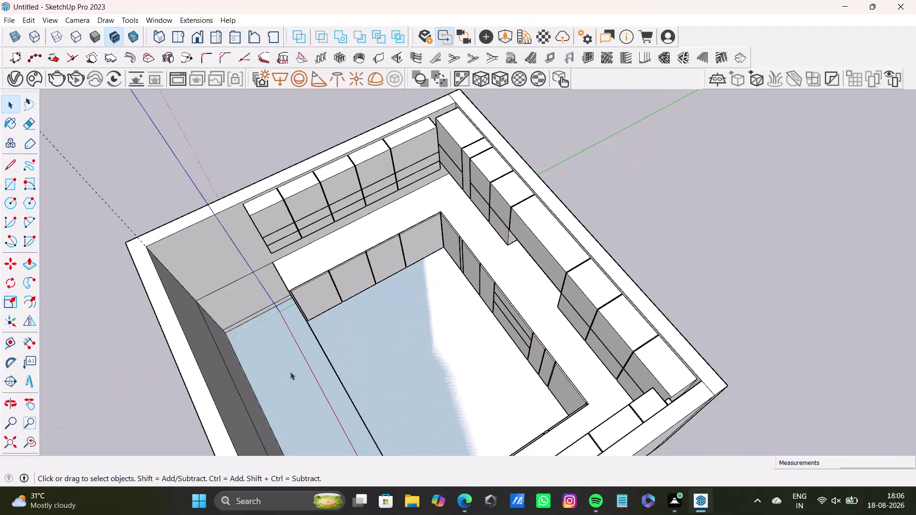
Orbit down toward the floor and select the blue back-facing floor faces.
key(space)
click(546, 205)
scroll(up, 3)
middle_drag(307, 337, 312, 313)
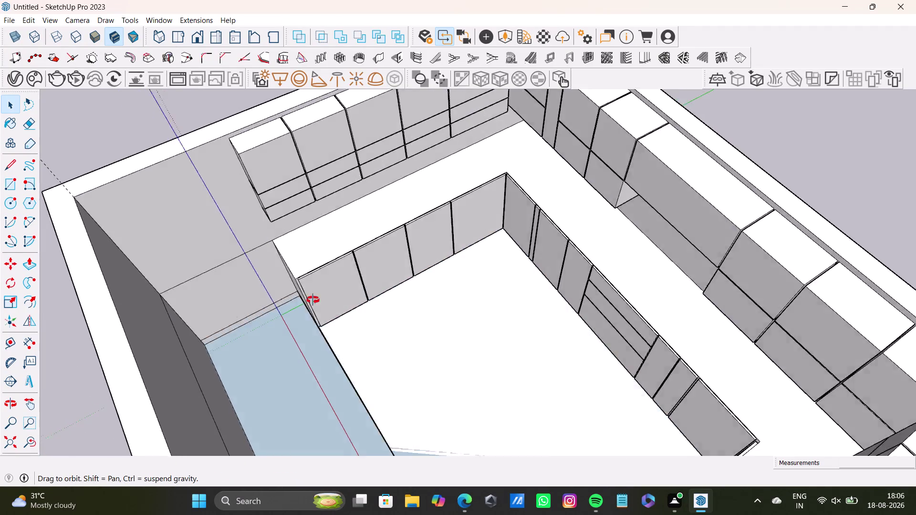
middle_drag(311, 313, 150, 270)
click(290, 328)
Apply Reverse Faces from the right-click menu to the selected floor faces.
right_click(293, 335)
right_click(294, 335)
right_click(294, 335)
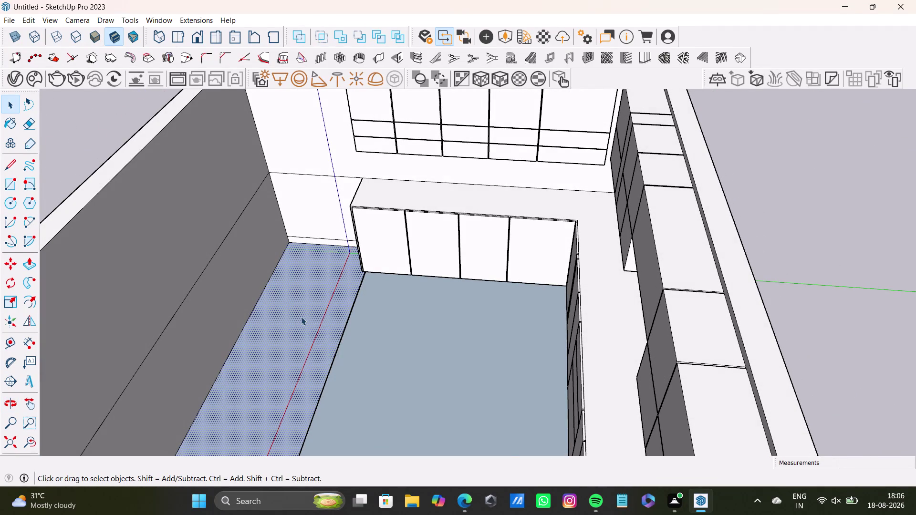
right_click(301, 316)
click(346, 420)
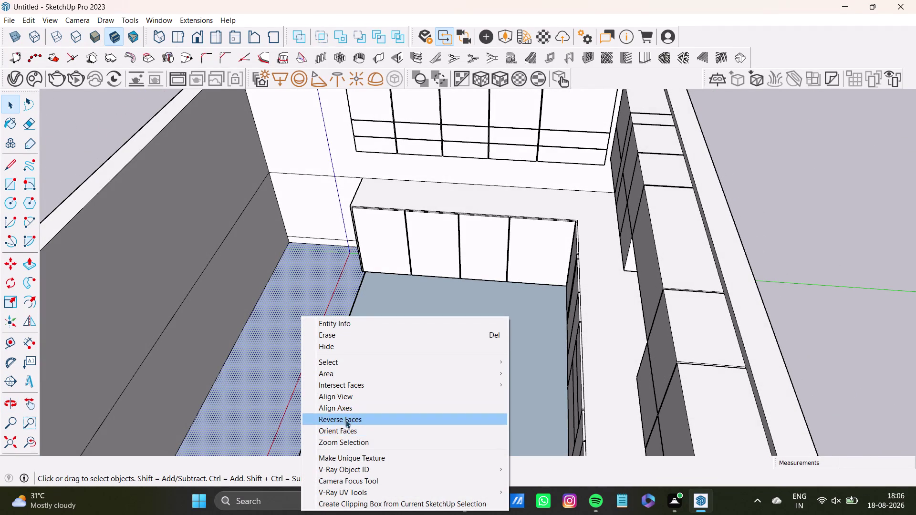
click(395, 373)
right_click(395, 373)
click(426, 284)
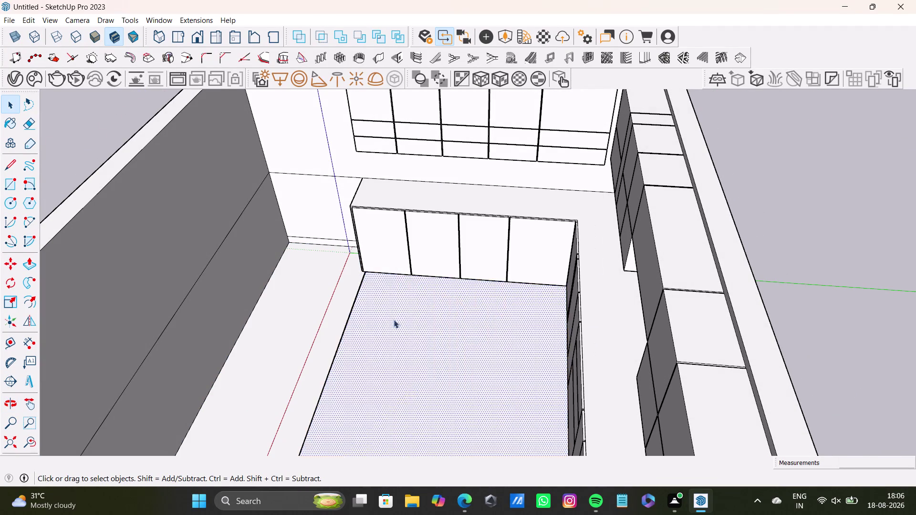
middle_drag(356, 363, 487, 373)
scroll(up, 3)
middle_drag(326, 326, 389, 267)
scroll(up, 3)
middle_drag(350, 331, 267, 282)
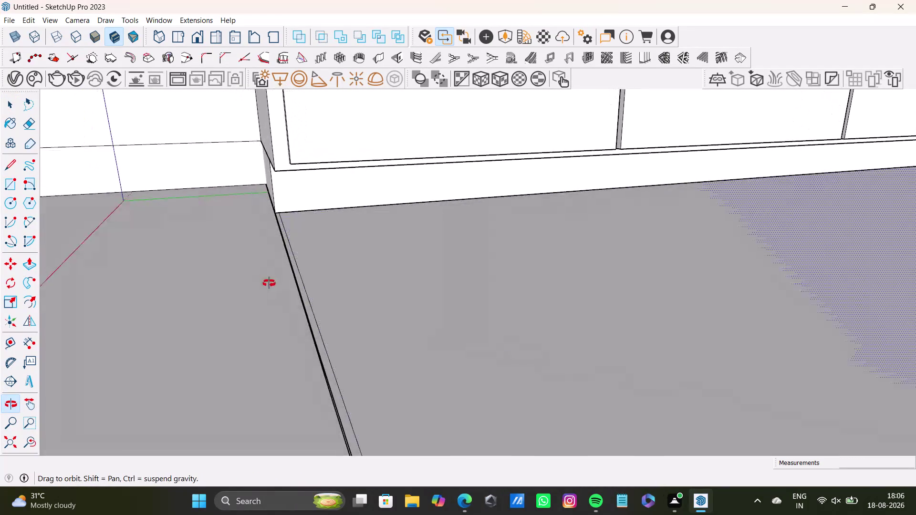
middle_drag(268, 282, 267, 300)
scroll(up, 3)
middle_drag(287, 273, 315, 237)
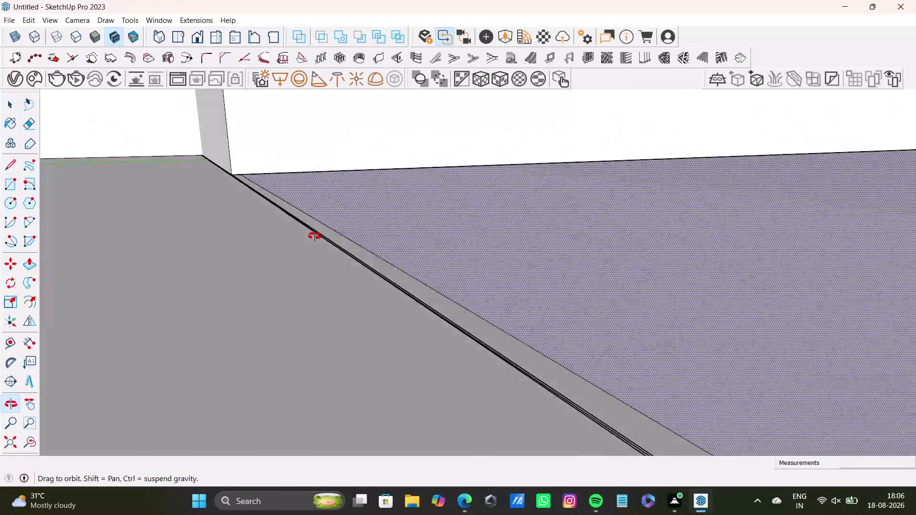
middle_drag(315, 238, 307, 230)
scroll(up, 3)
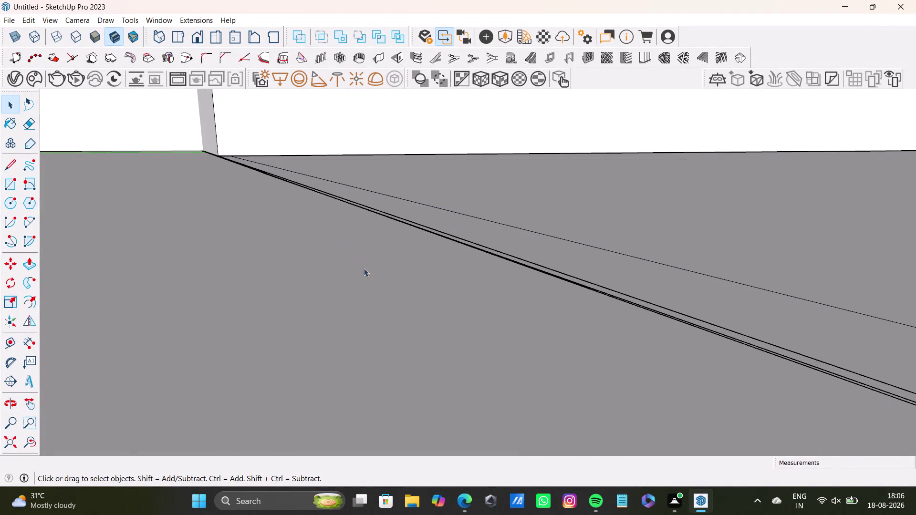
scroll(up, 3)
scroll(down, 3)
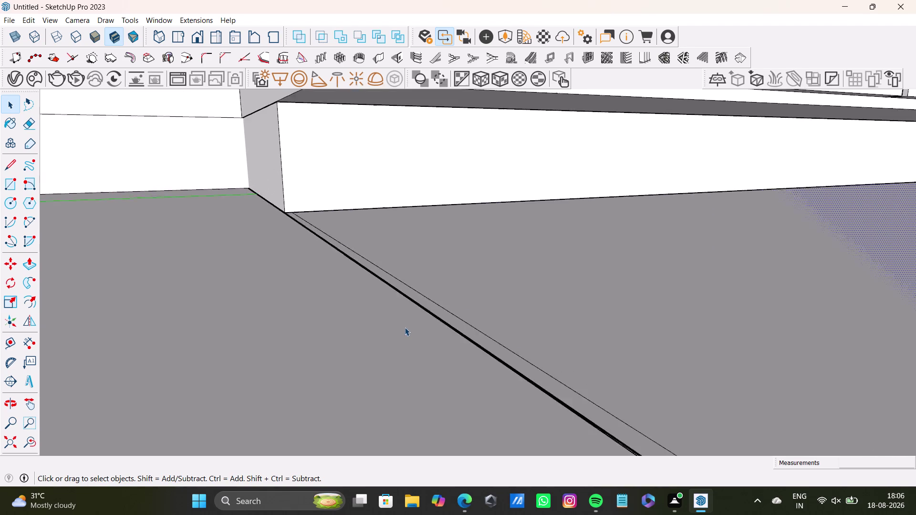
scroll(down, 3)
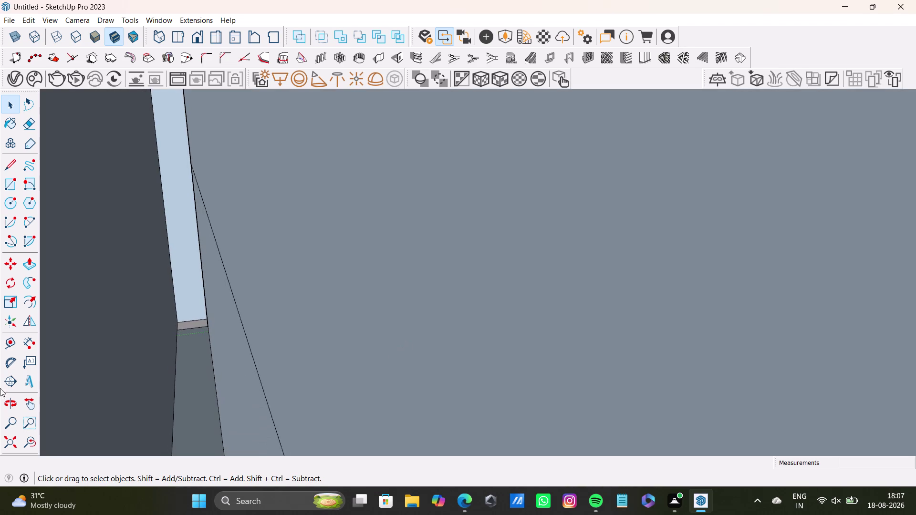
scroll(up, 3)
click(14, 442)
middle_drag(488, 268, 450, 462)
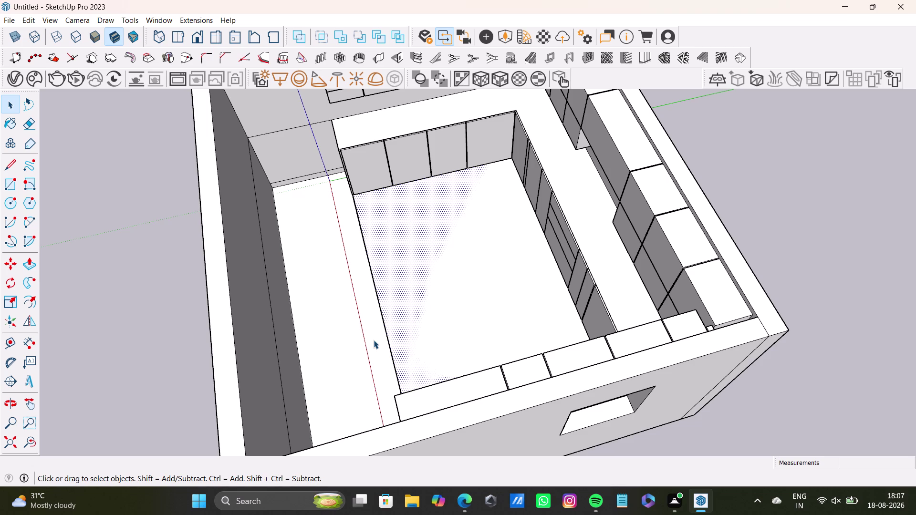
middle_drag(245, 404, 588, 357)
middle_drag(429, 300, 626, 345)
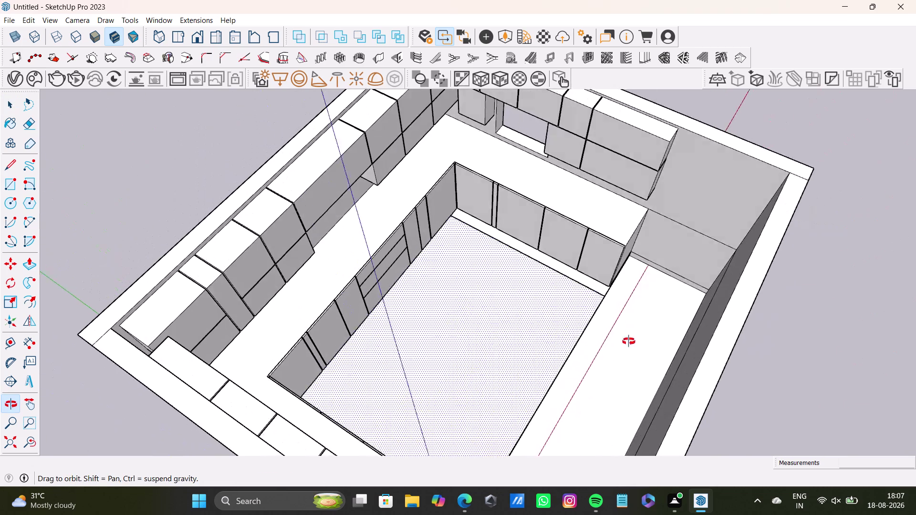
middle_drag(626, 345, 647, 292)
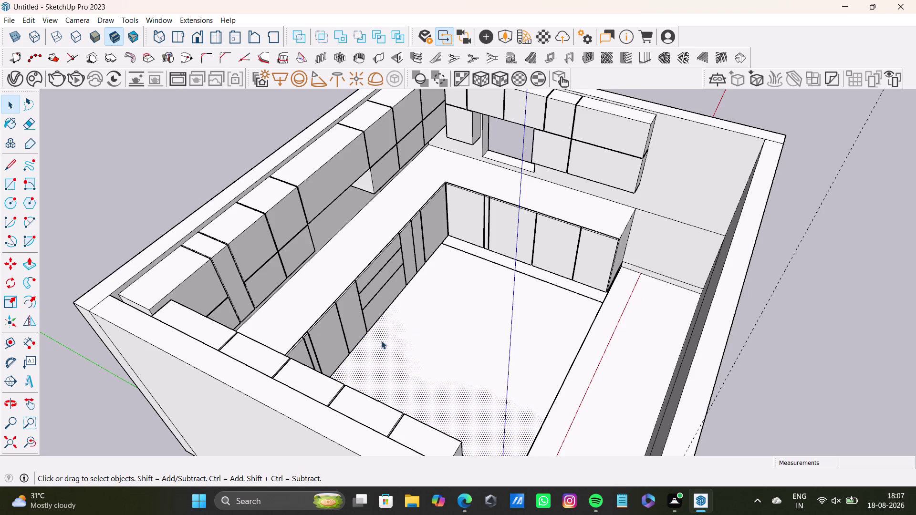
middle_drag(549, 300, 90, 292)
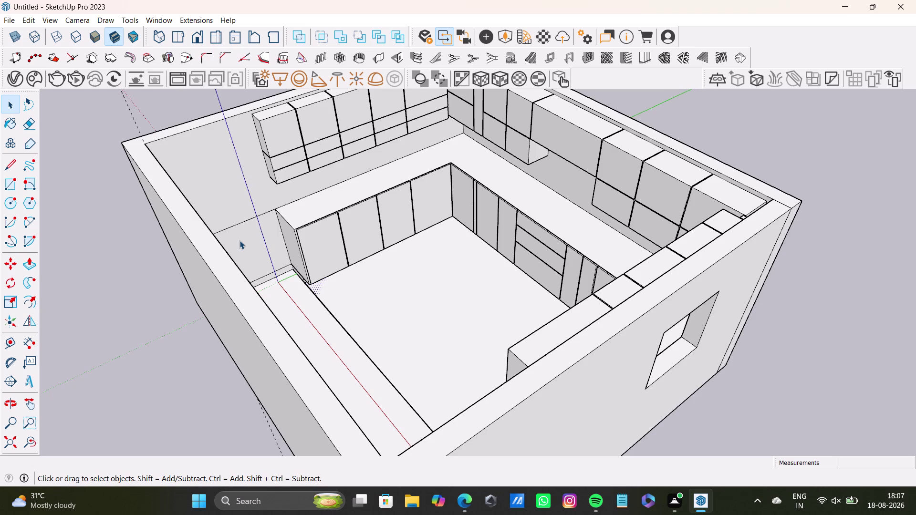
scroll(down, 3)
middle_drag(346, 363, 113, 342)
middle_drag(287, 291, 116, 335)
scroll(down, 3)
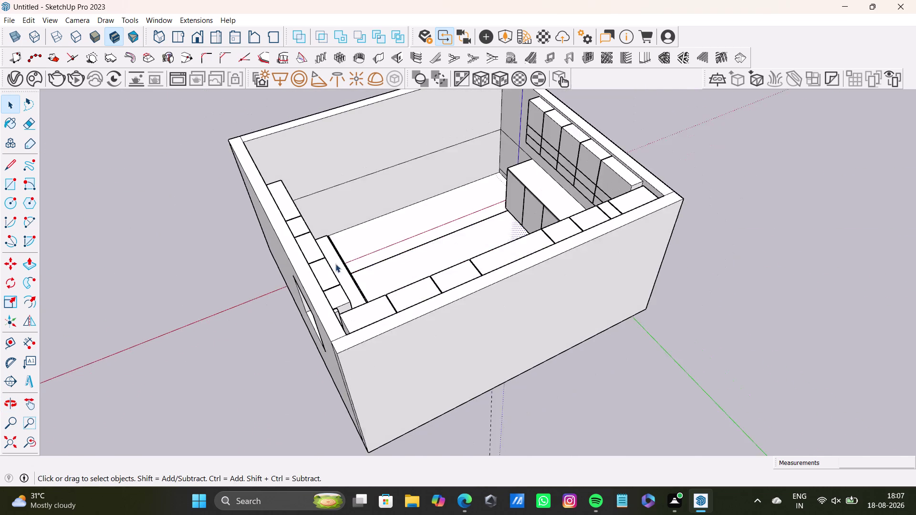
scroll(down, 3)
middle_drag(369, 252, 67, 246)
scroll(up, 3)
middle_drag(480, 180, 400, 209)
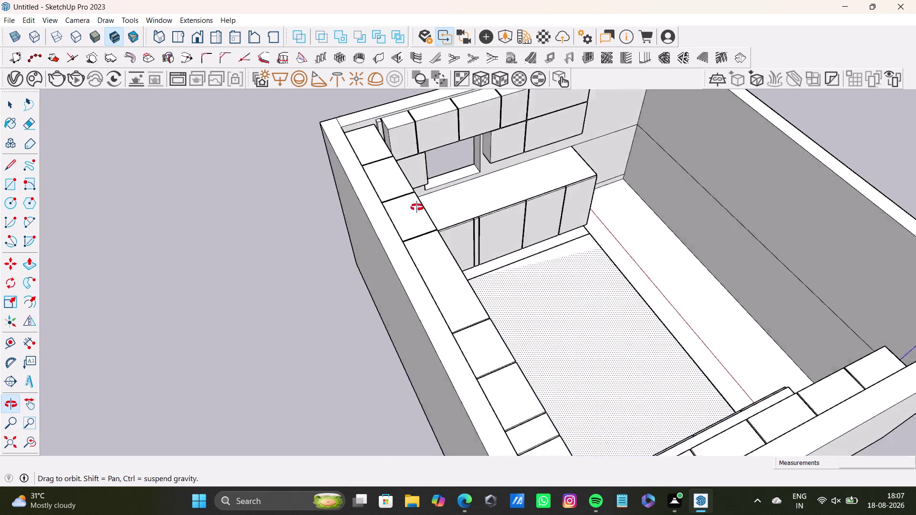
middle_drag(400, 209, 447, 207)
middle_drag(457, 200, 226, 275)
middle_drag(296, 285, 445, 261)
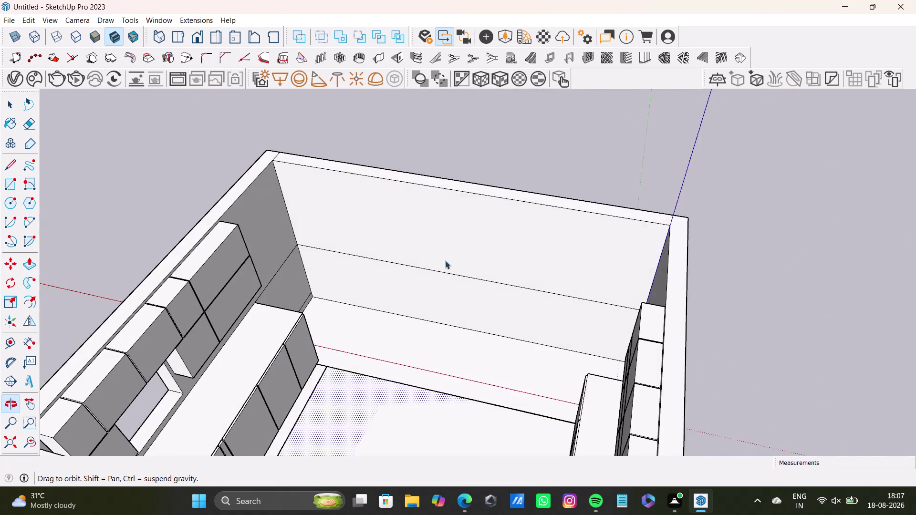
Select the stray line across the back wall and delete it.
middle_drag(445, 261, 445, 261)
scroll(up, 3)
click(448, 272)
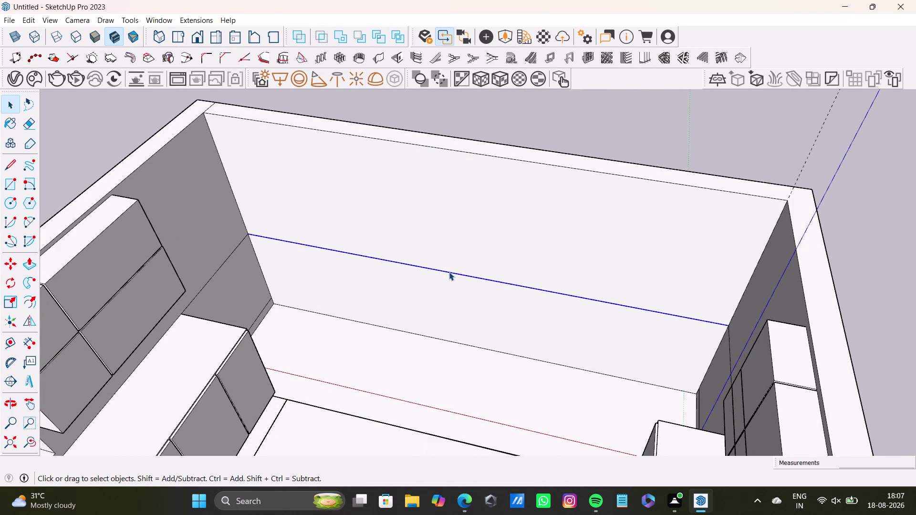
key(Delete)
scroll(down, 3)
scroll(up, 3)
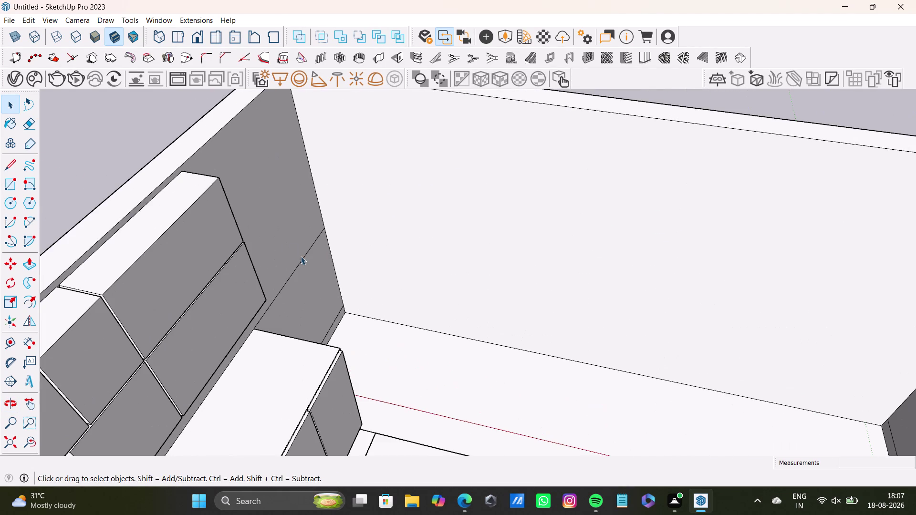
Delete another selected edge, then orbit to look along the floor.
click(304, 257)
key(Delete)
scroll(down, 3)
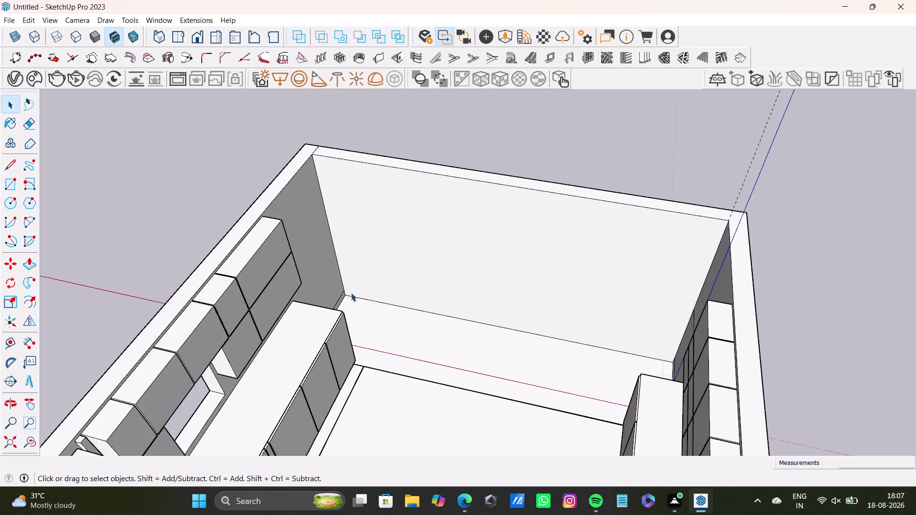
scroll(down, 3)
middle_drag(401, 319, 458, 391)
scroll(up, 3)
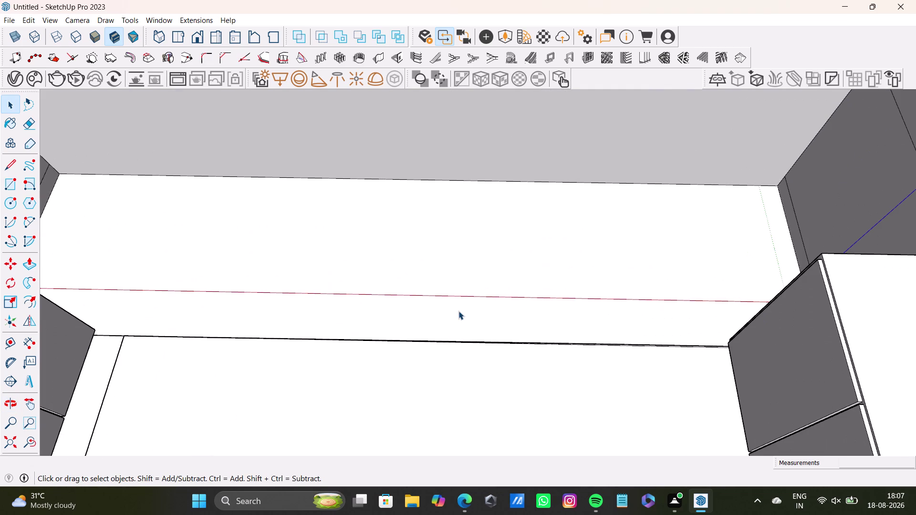